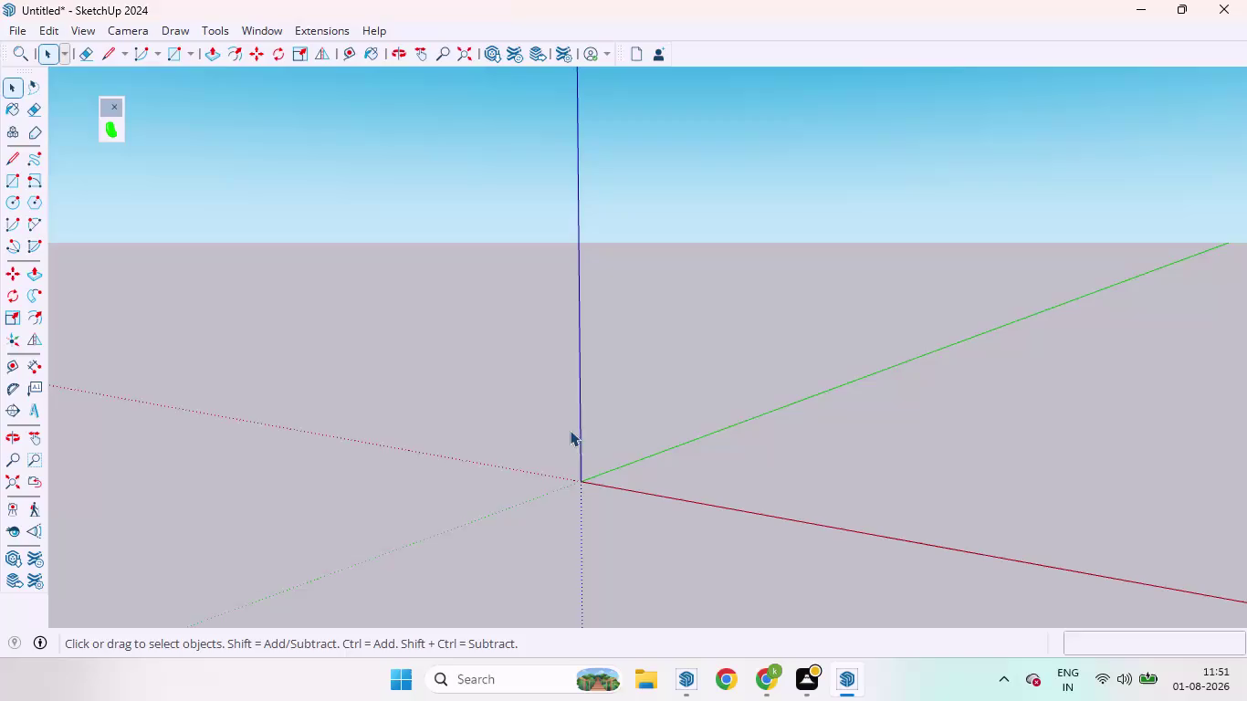
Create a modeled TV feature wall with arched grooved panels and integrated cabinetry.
scroll(up, 3)
middle_drag(634, 365, 564, 323)
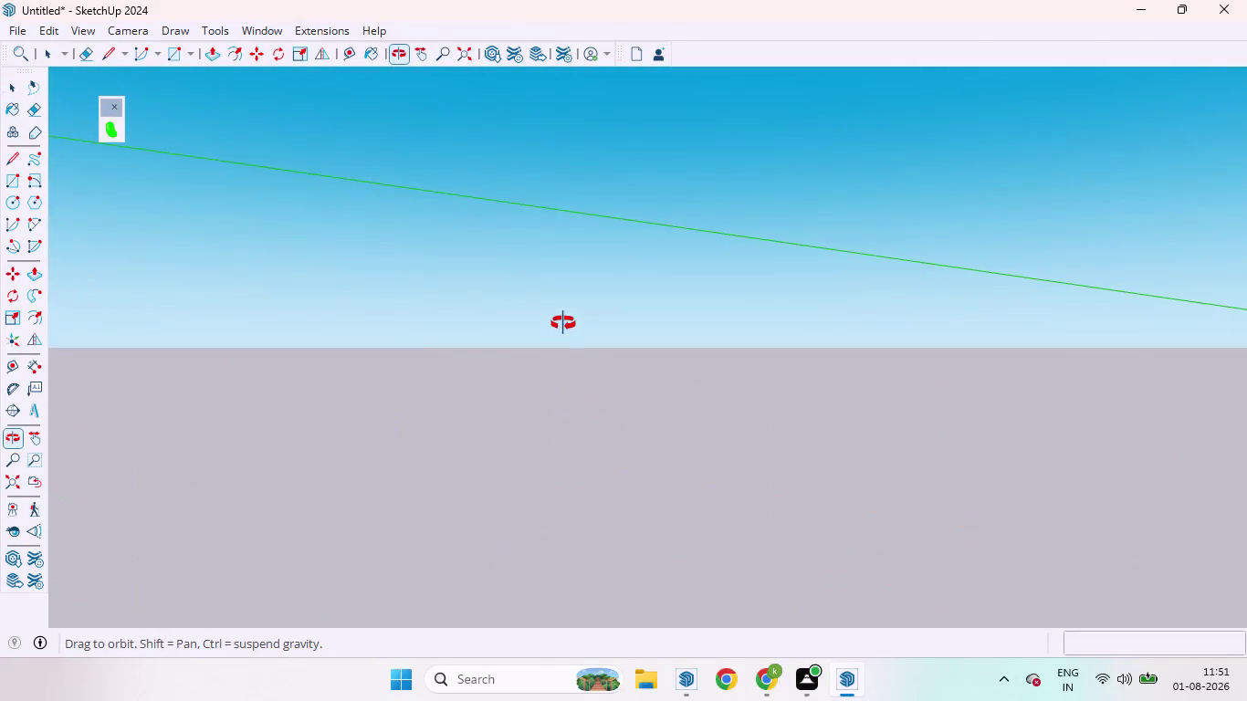
scroll(up, 3)
scroll(down, 3)
scroll(down, 3)
scroll(up, 3)
scroll(down, 3)
middle_drag(584, 239, 595, 382)
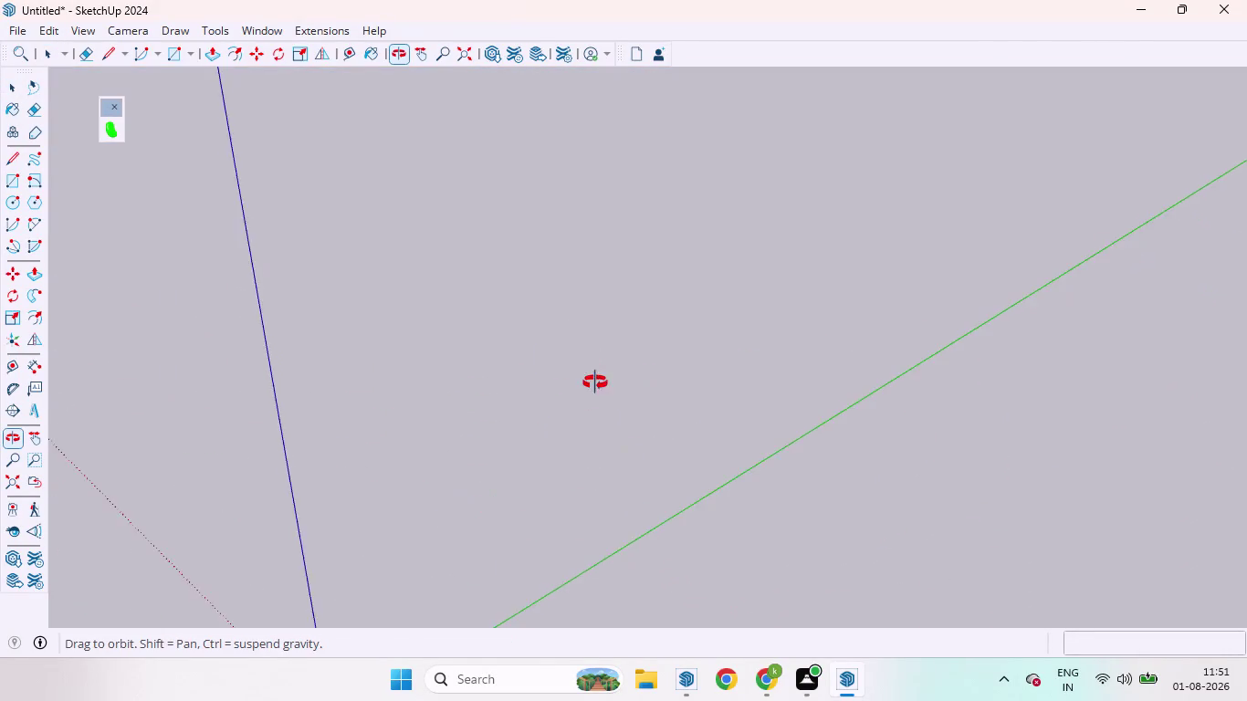
middle_drag(595, 383, 582, 336)
scroll(down, 3)
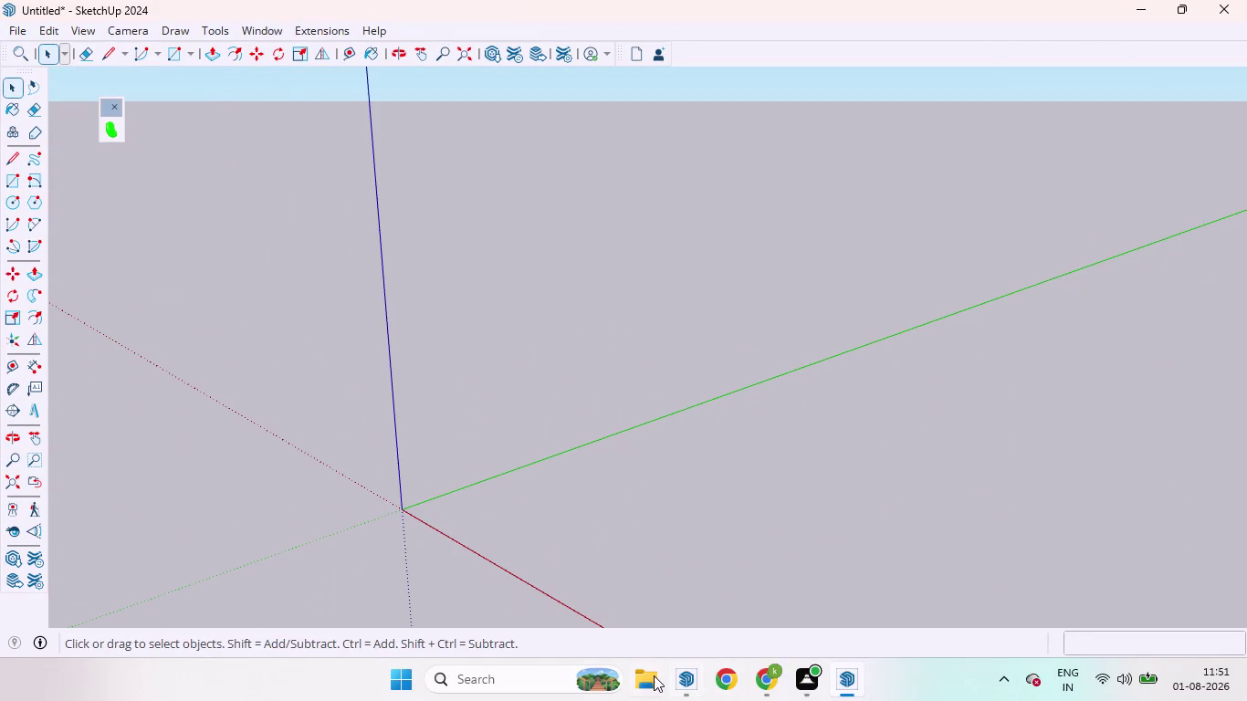
click(9, 25)
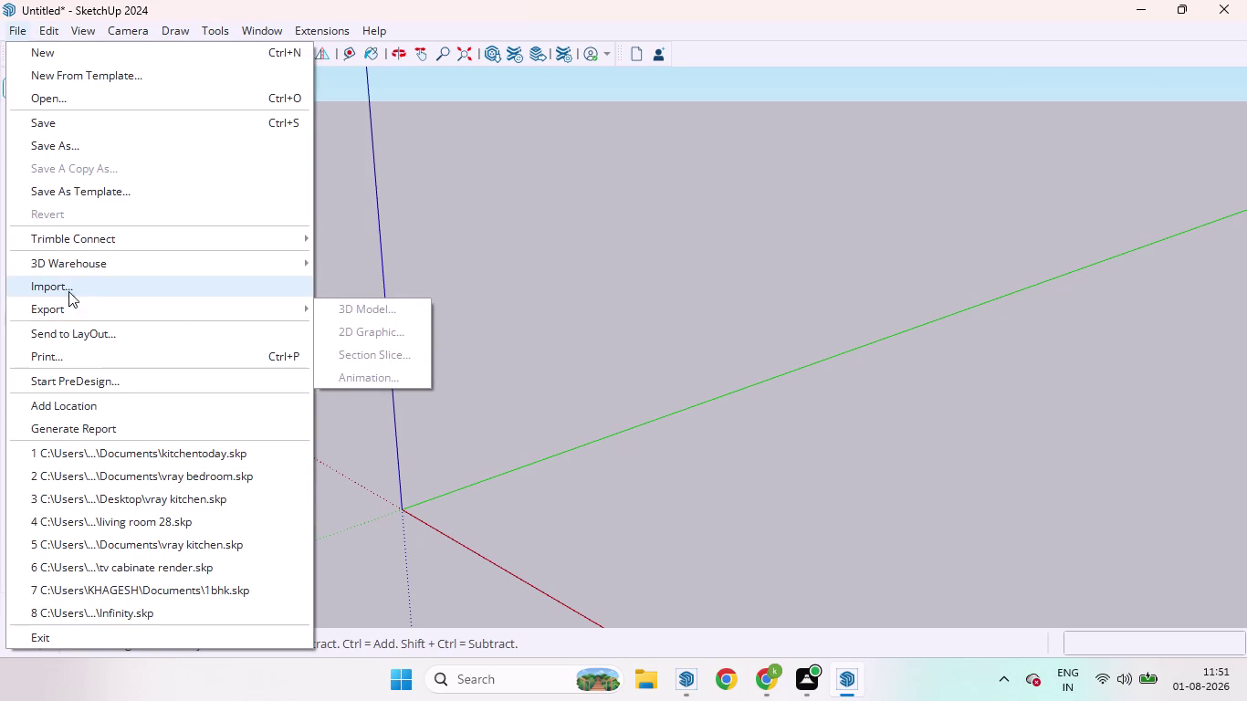
click(63, 287)
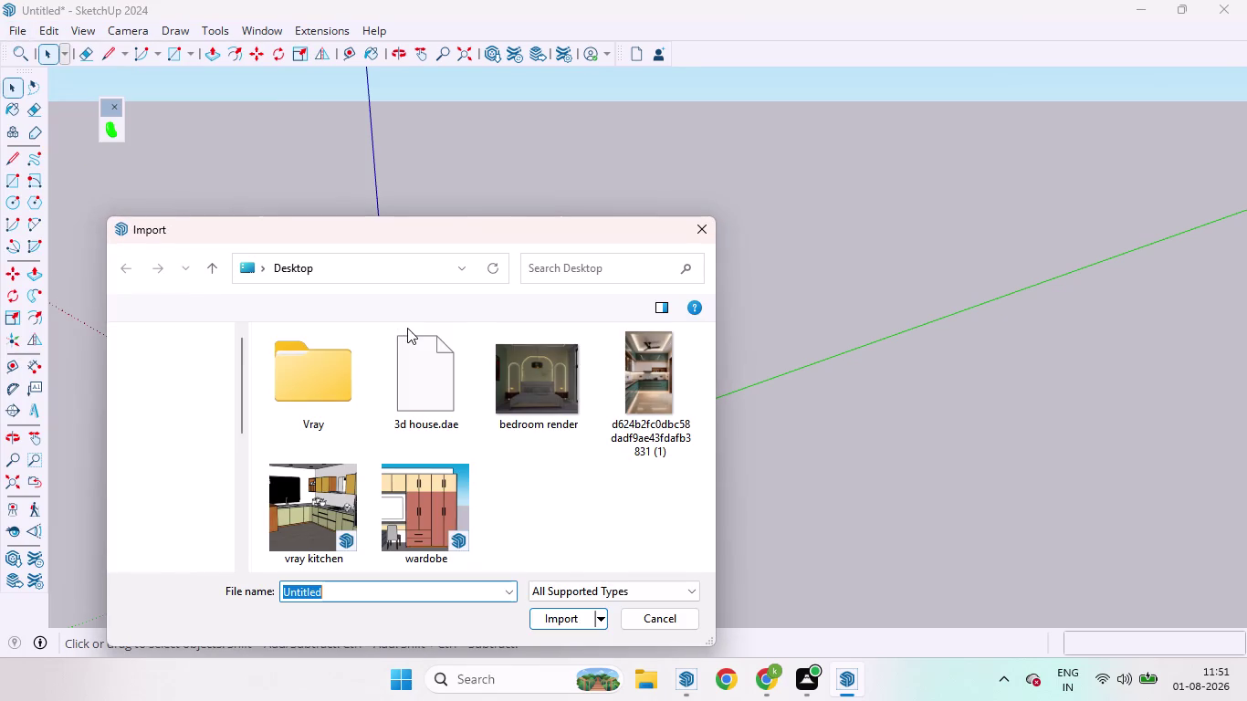
click(180, 446)
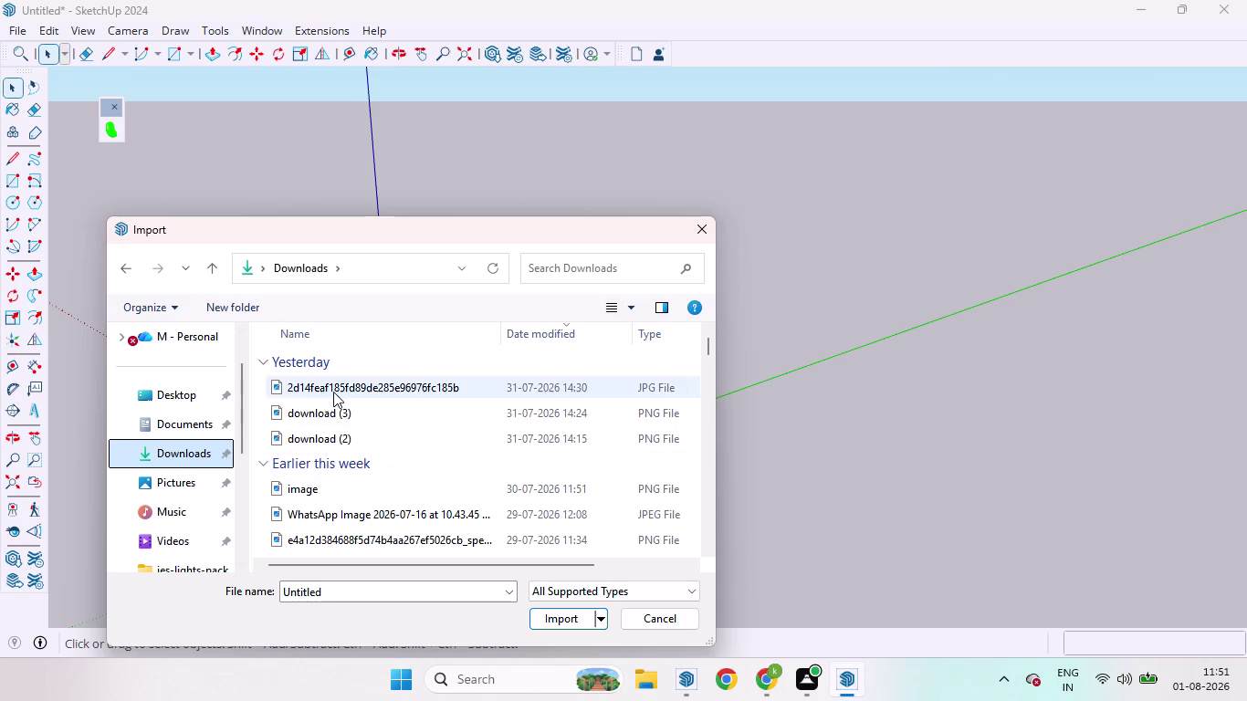
click(189, 450)
scroll(up, 3)
scroll(down, 3)
scroll(up, 3)
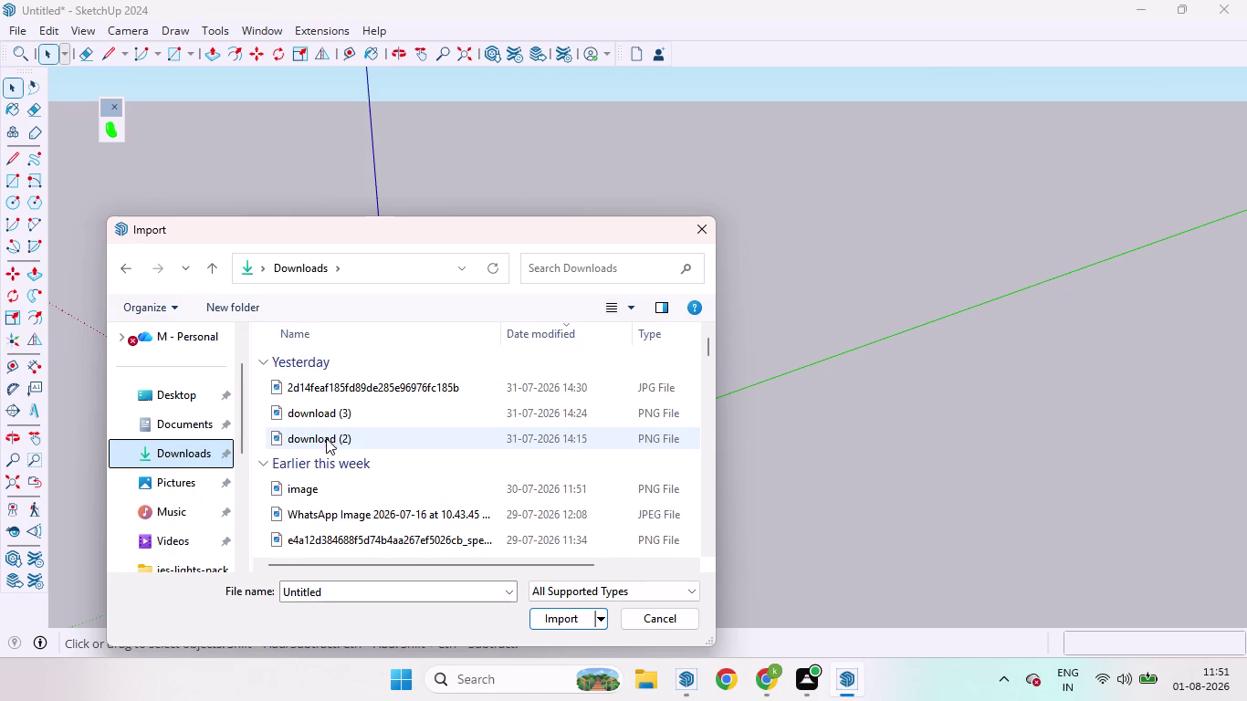
scroll(up, 3)
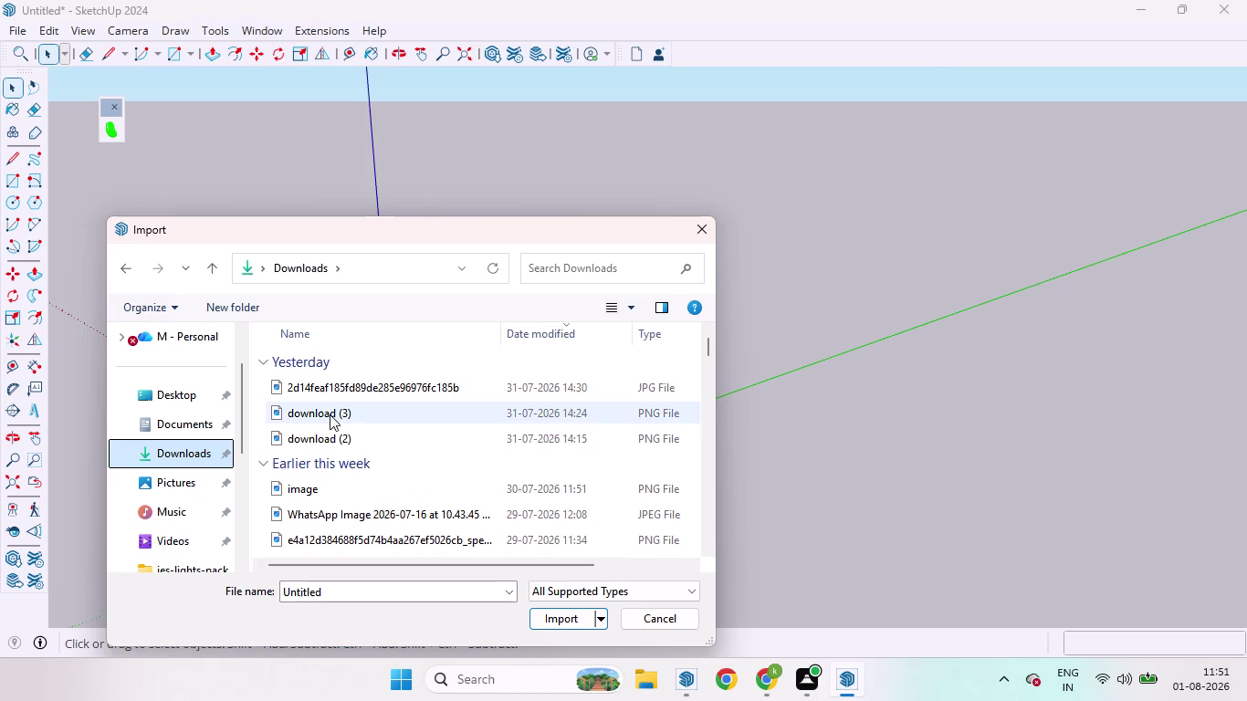
click(699, 232)
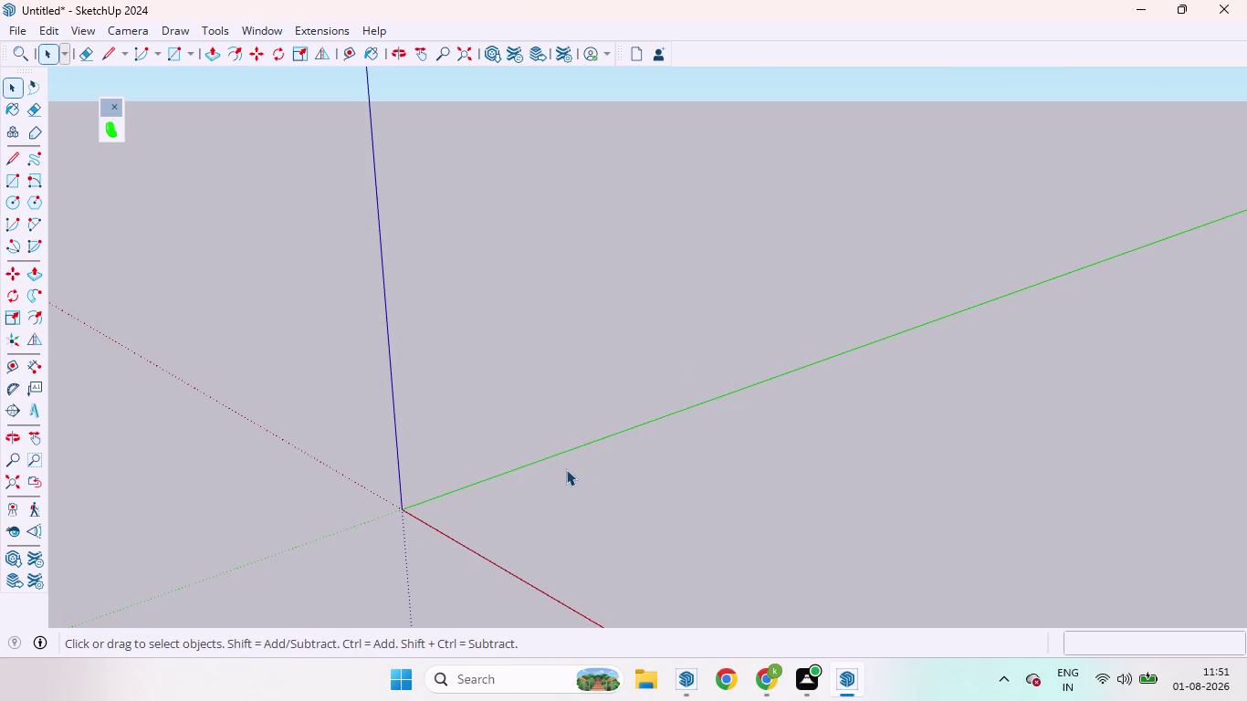